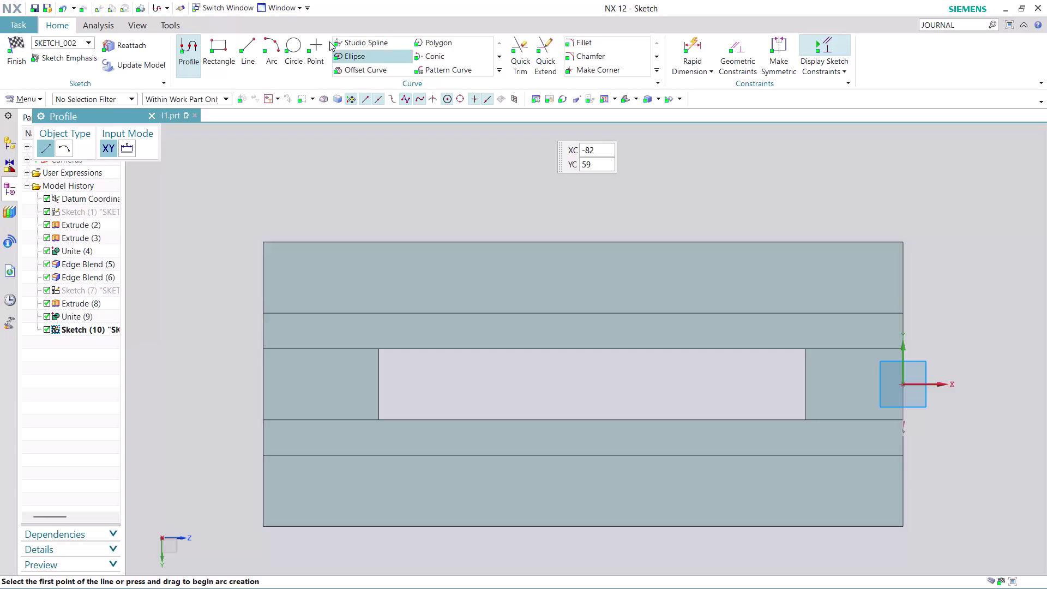
Place a point on the block face and drag its 23.1 dimension left of the block.
click(315, 43)
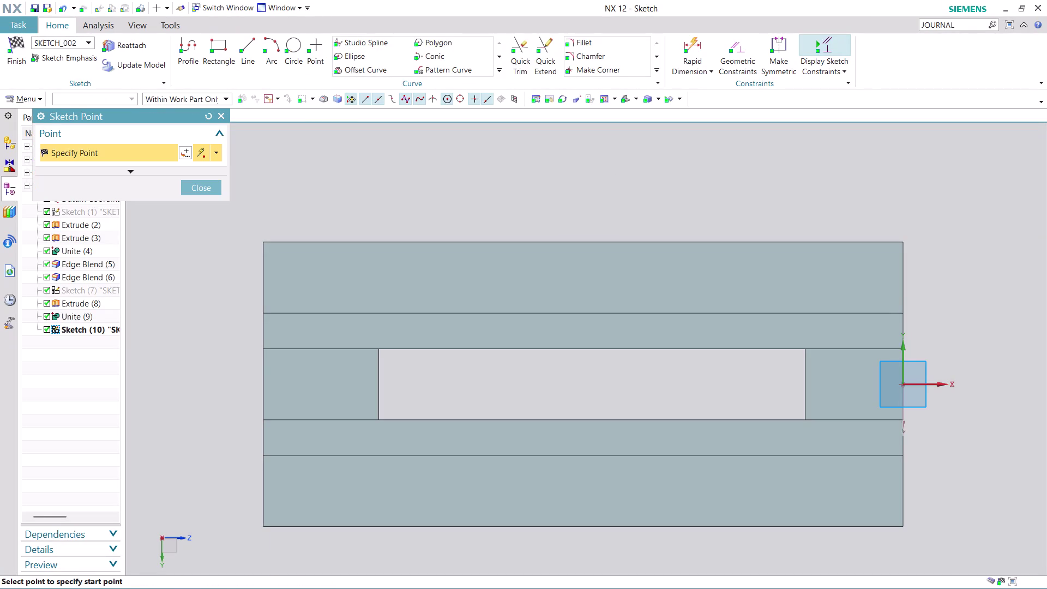
click(345, 282)
key(Escape)
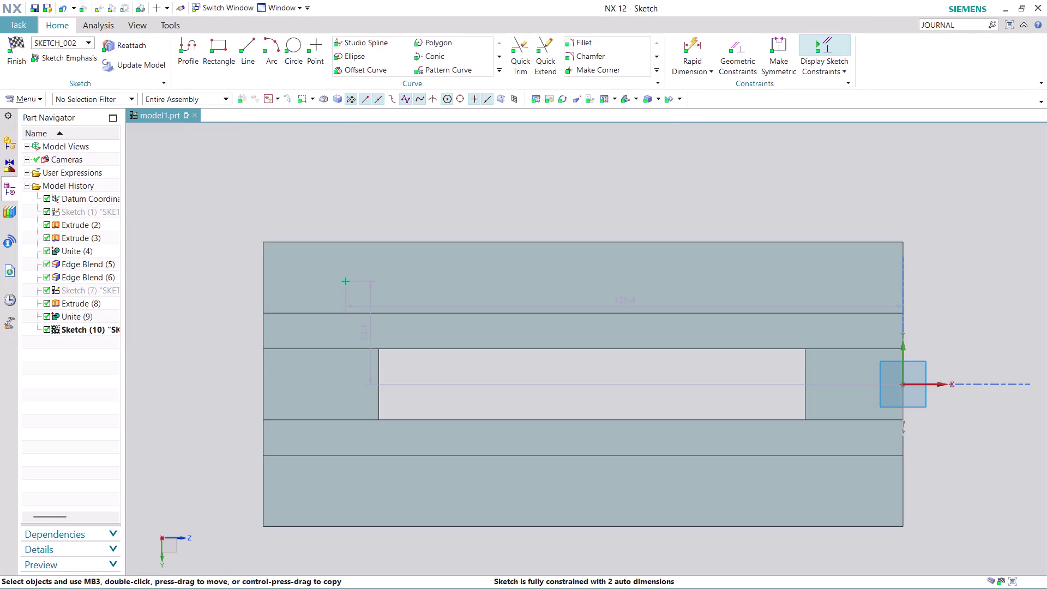
drag(367, 332, 217, 318)
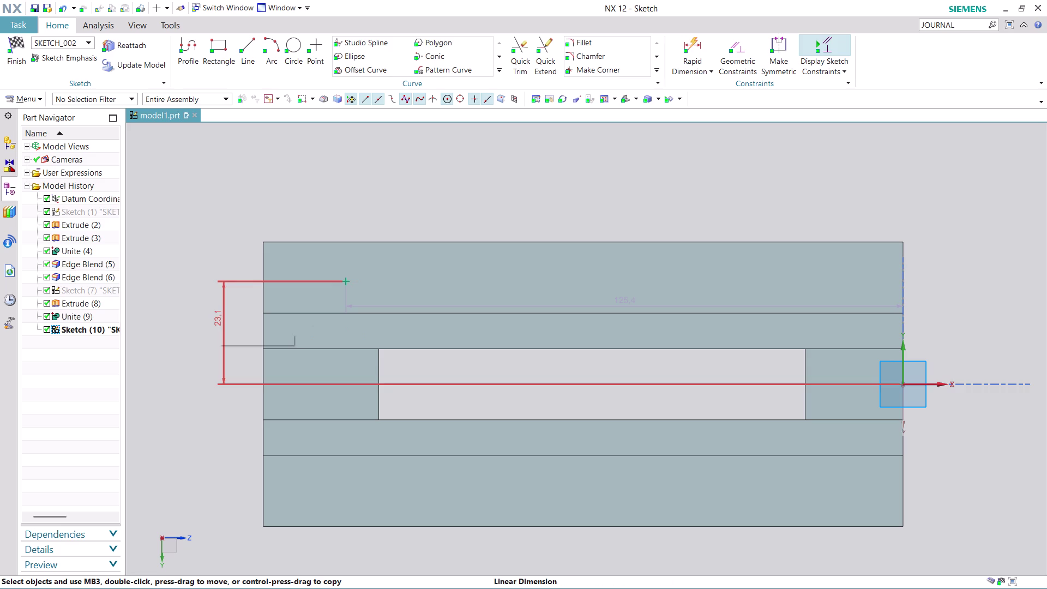